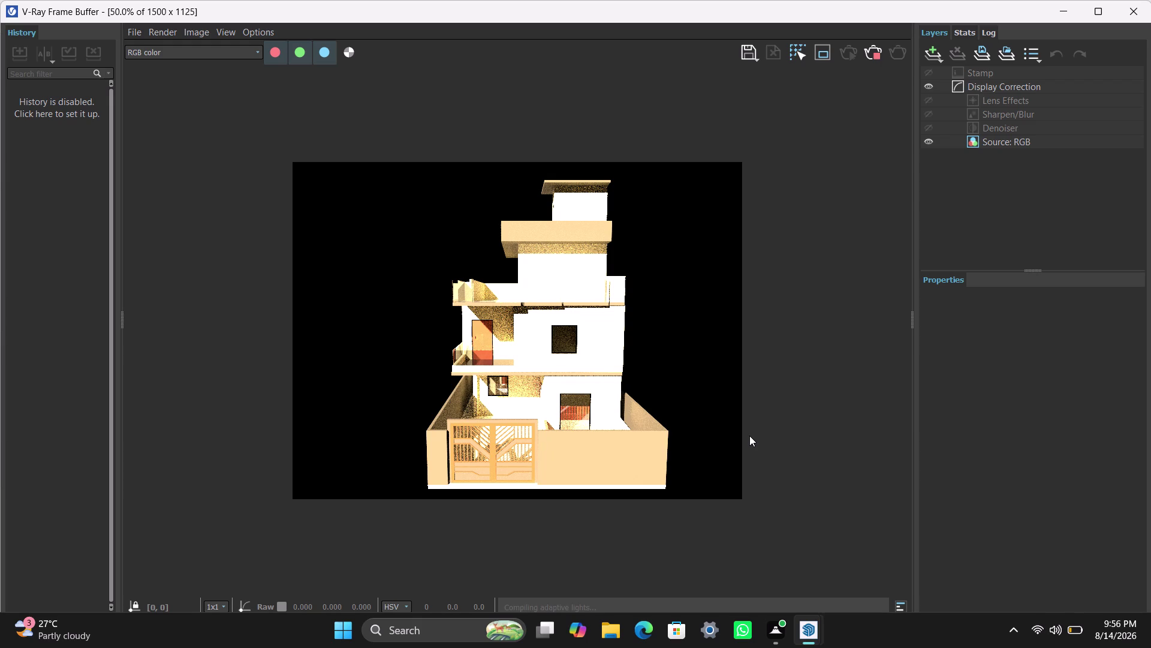
Zoom the grainy house-and-gate render out and back in to 100% of its 1500 x 1125 frame.
scroll(down, 3)
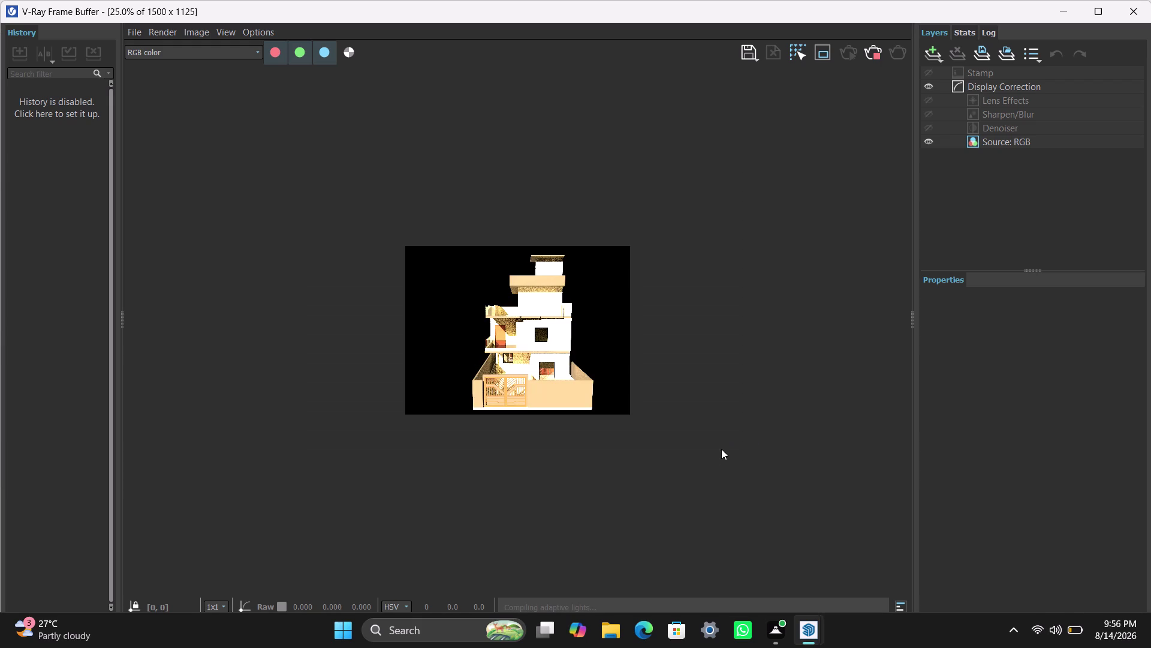
scroll(up, 3)
scroll(down, 3)
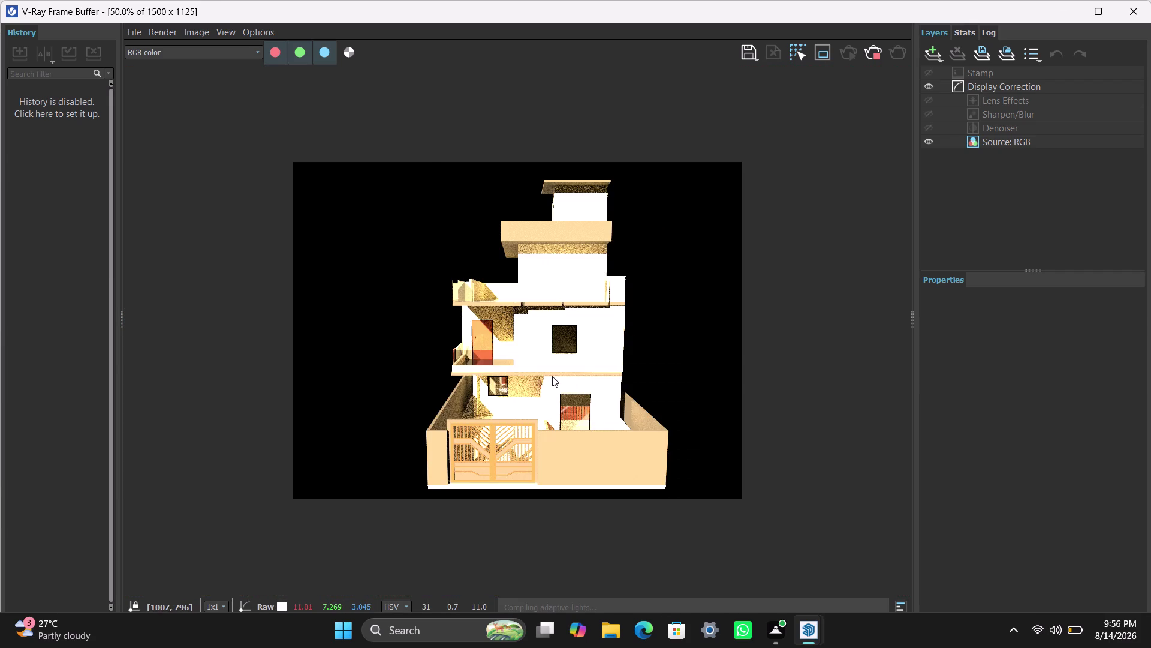
scroll(up, 3)
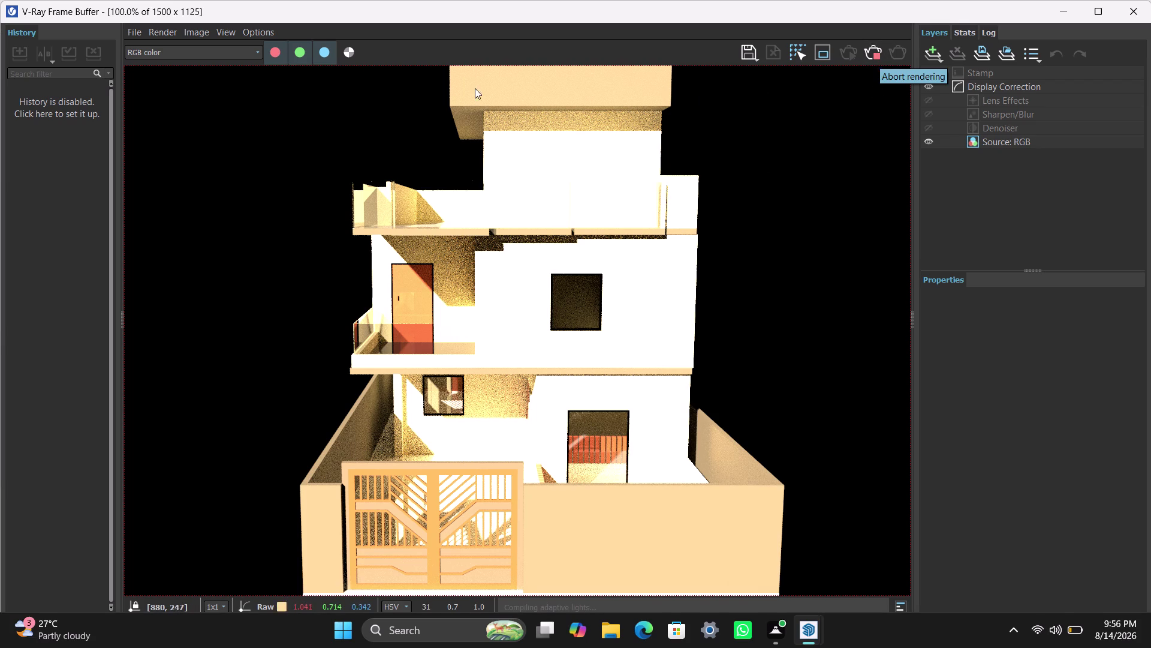
click(153, 33)
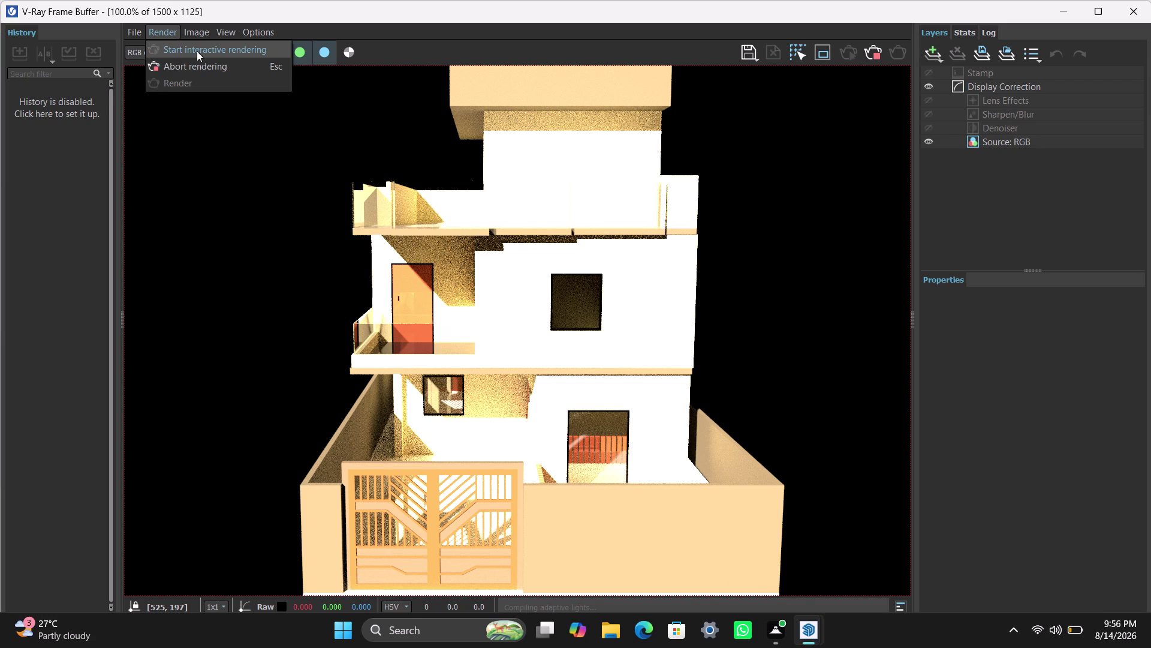
Browse the Frame Buffer menus and dismiss the options without changing anything.
click(196, 80)
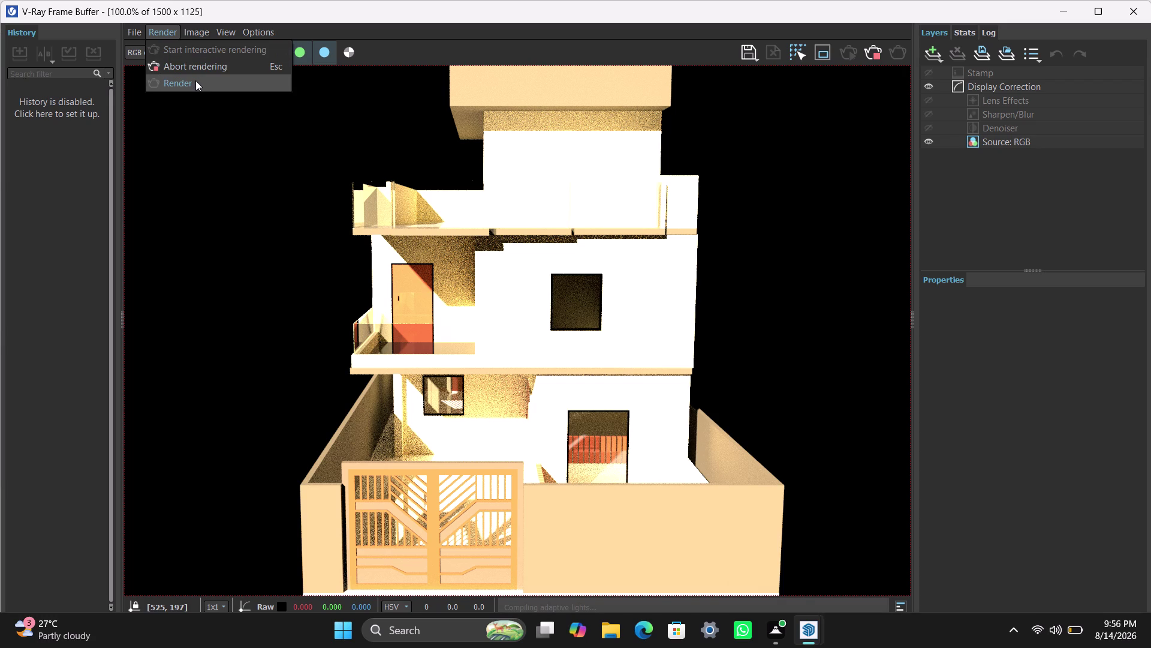
double_click(197, 81)
click(210, 46)
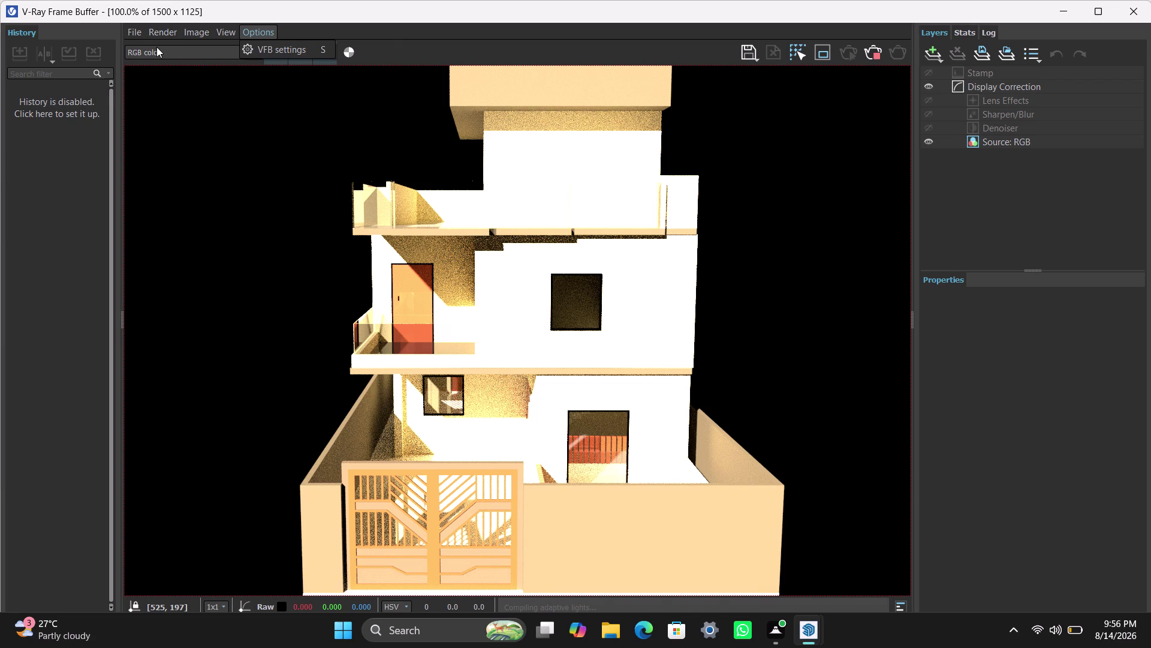
click(158, 27)
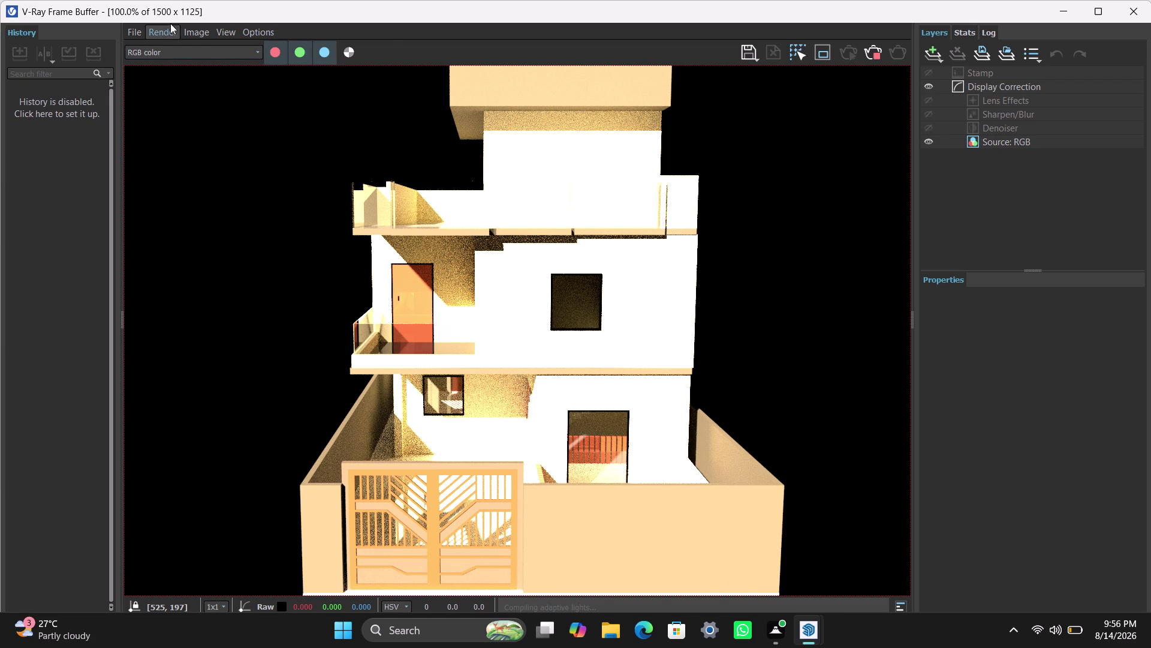
Abort the house elevation render from the Render menu so it reads Finished.
click(170, 25)
click(190, 88)
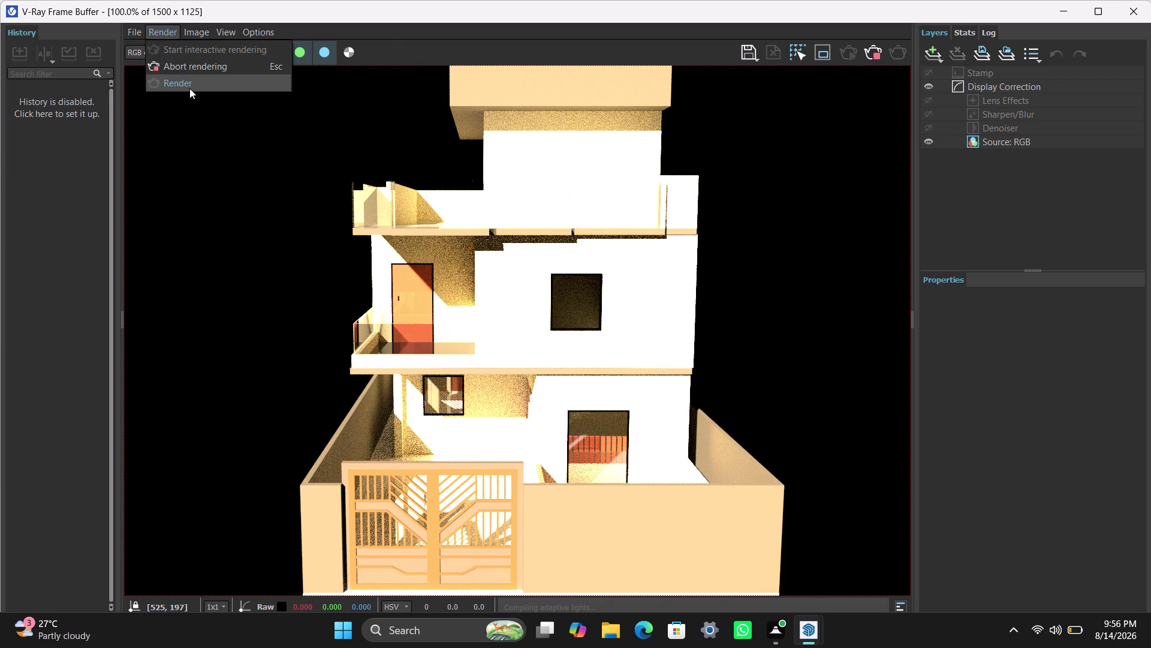
click(174, 71)
click(164, 31)
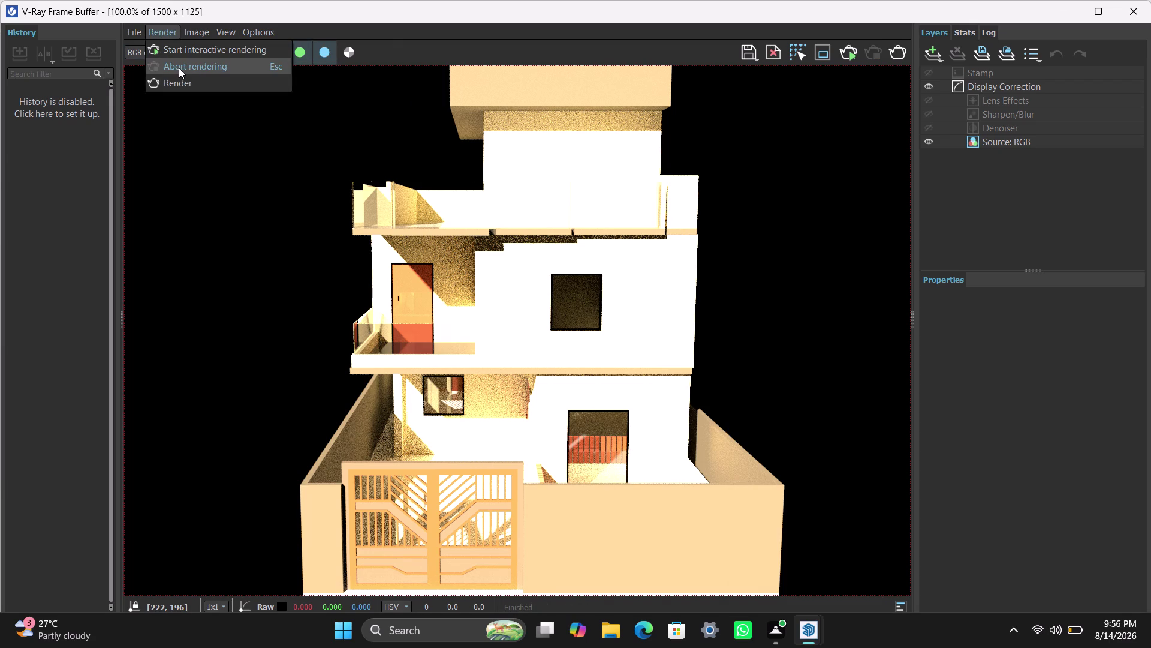
click(182, 80)
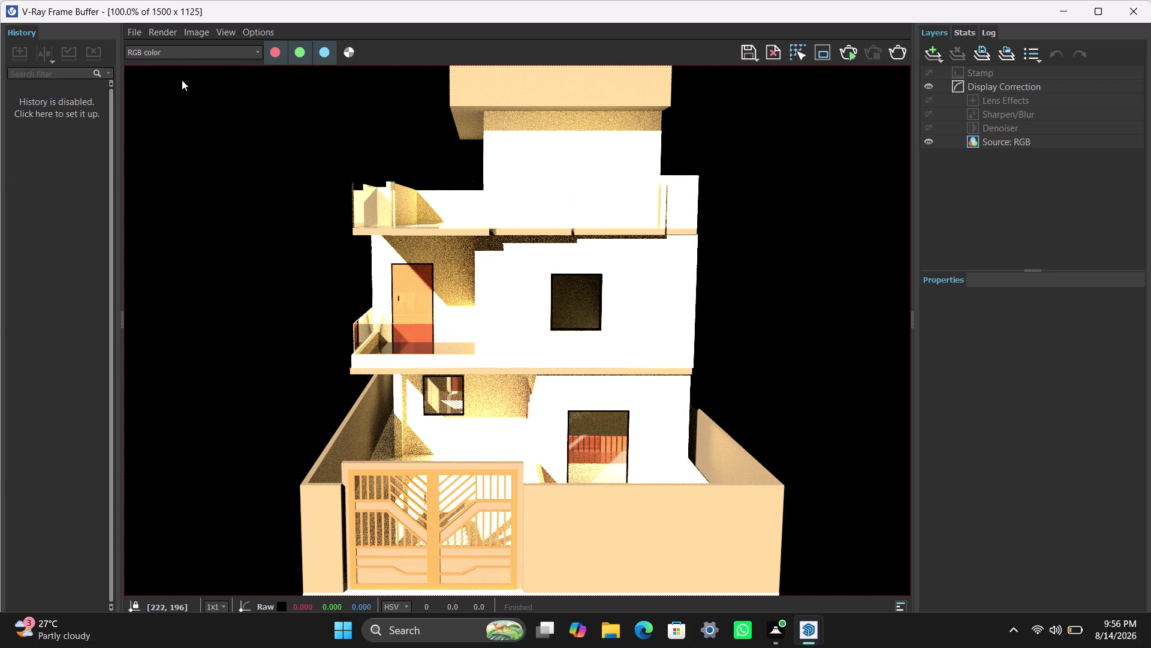